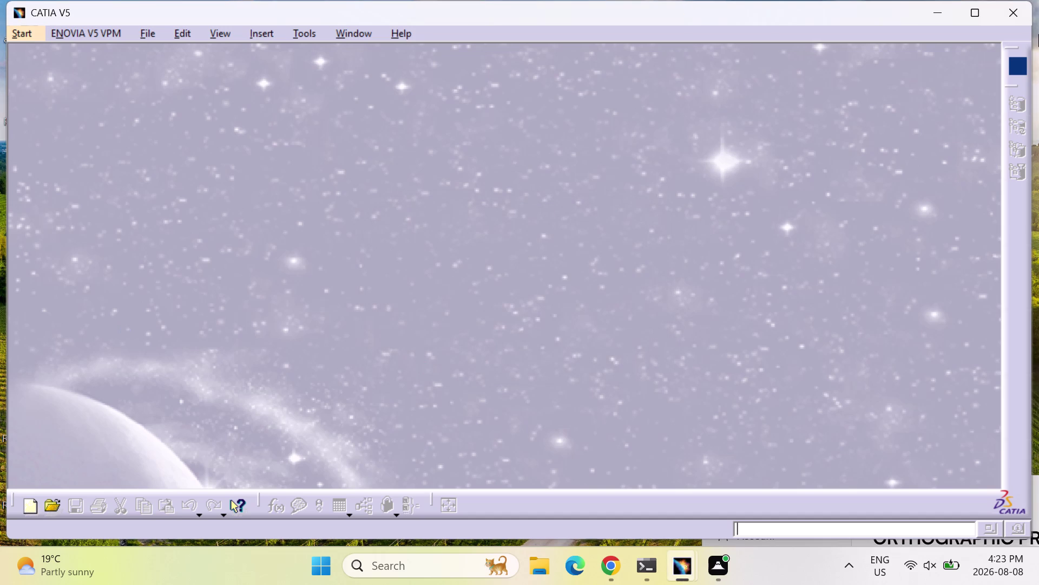
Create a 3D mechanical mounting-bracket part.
Decline the Warm Start session recovery and close the default Product1 document.
key(s)
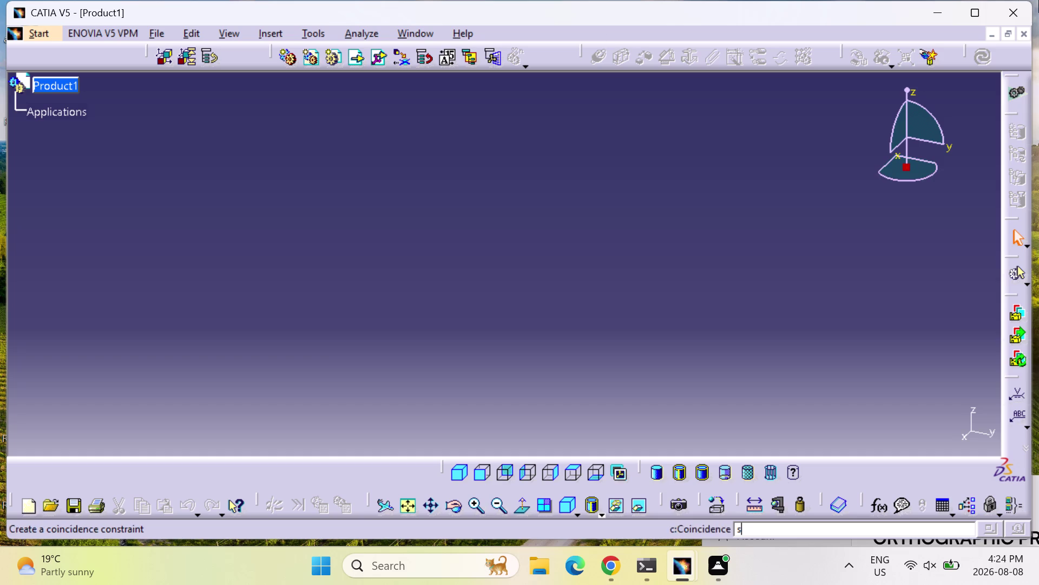
click(1026, 35)
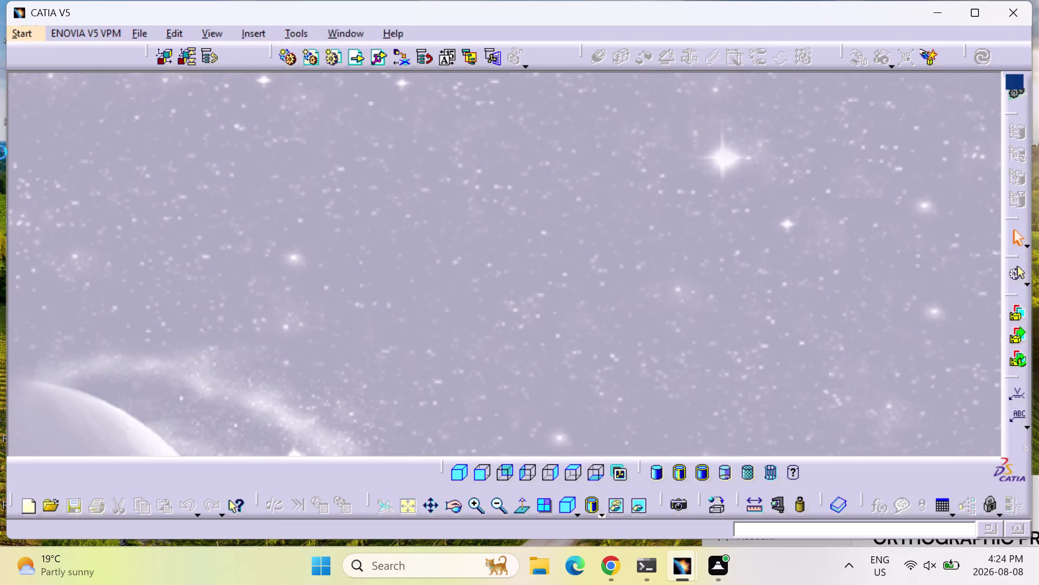
click(14, 36)
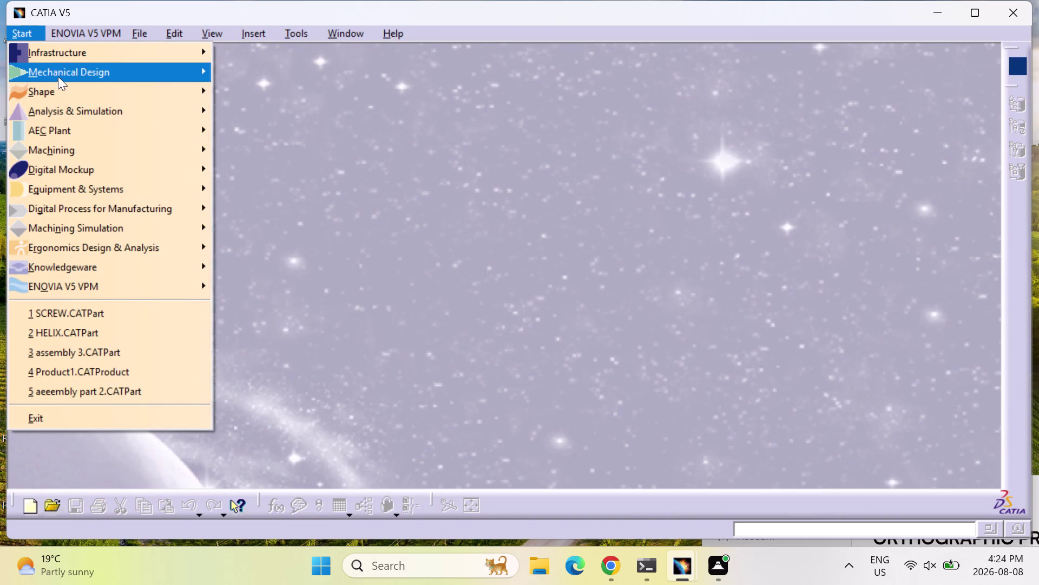
click(61, 71)
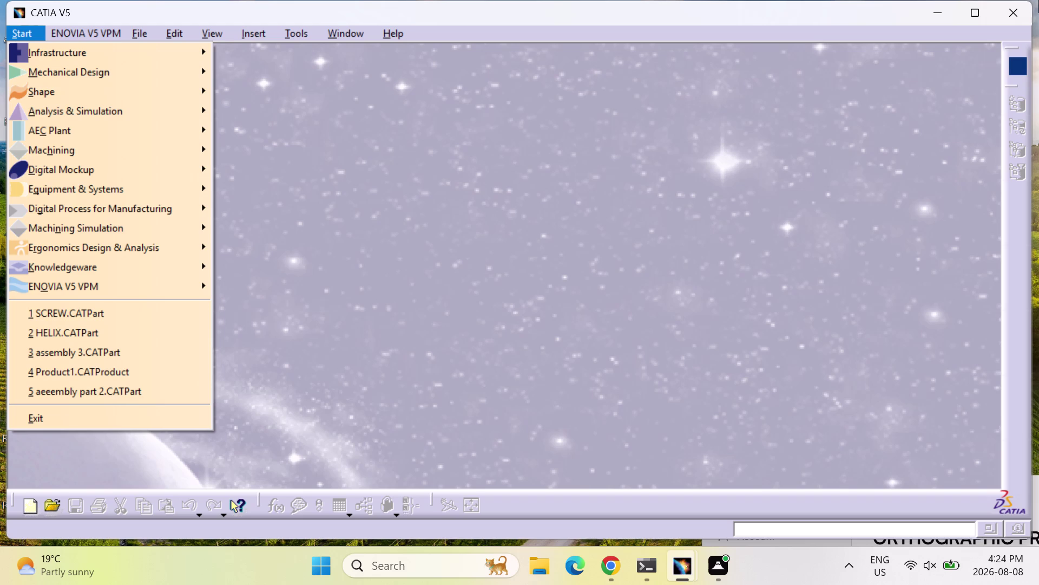
click(40, 33)
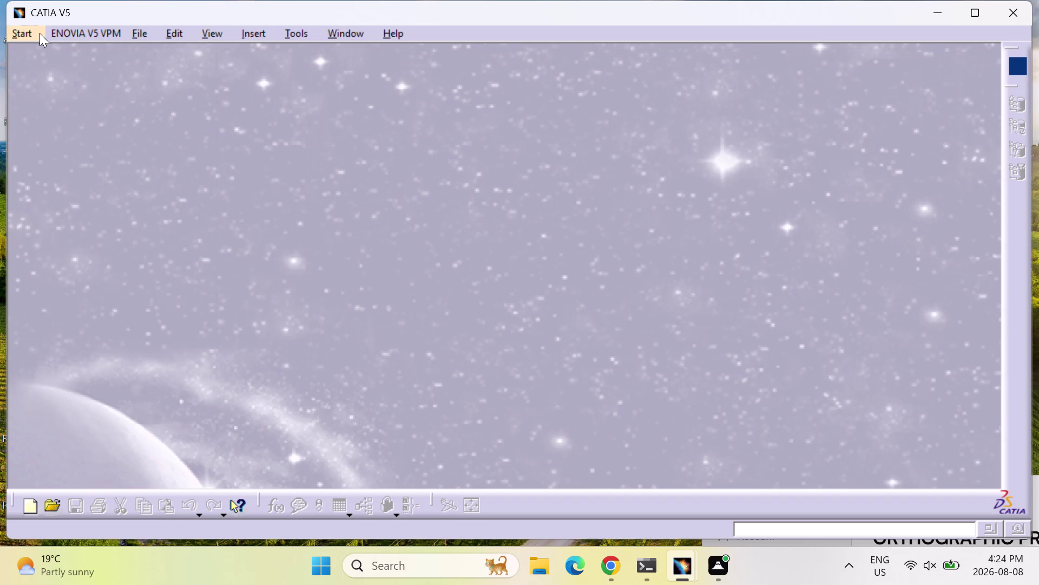
Start Part Design from Start > Mechanical Design and accept the default name Part1.
click(22, 33)
click(54, 71)
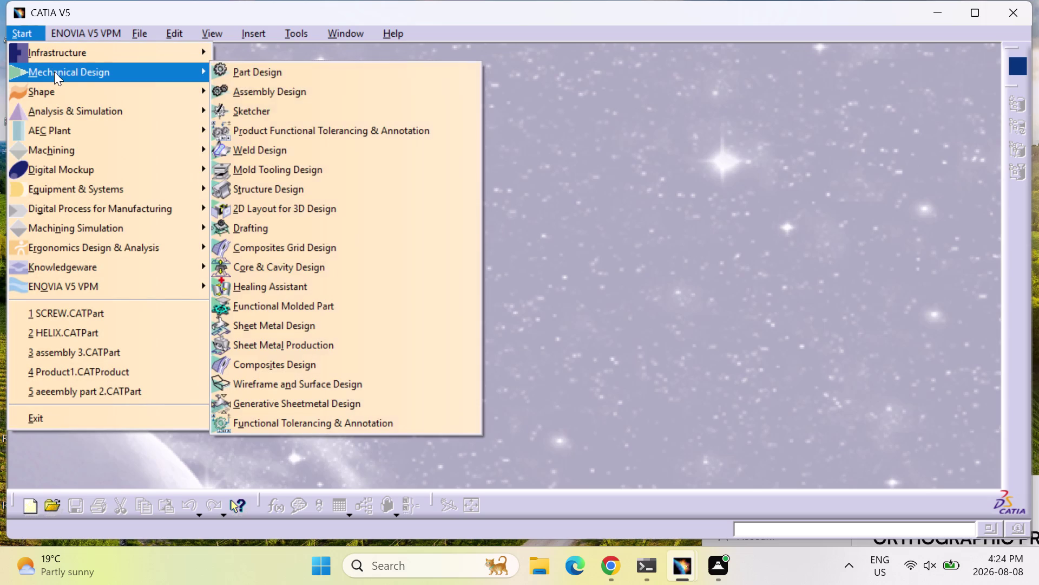
click(358, 77)
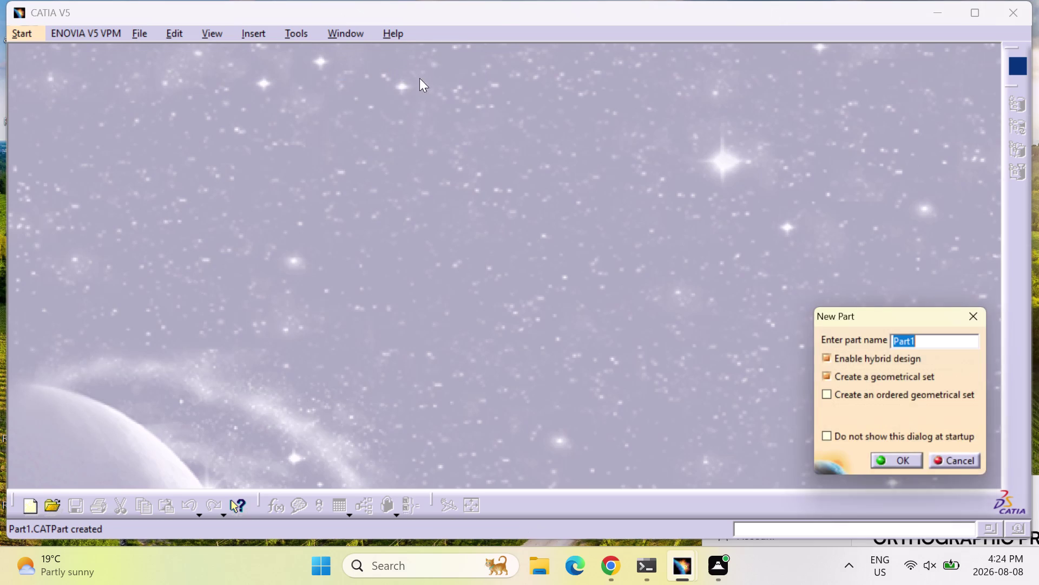
click(910, 461)
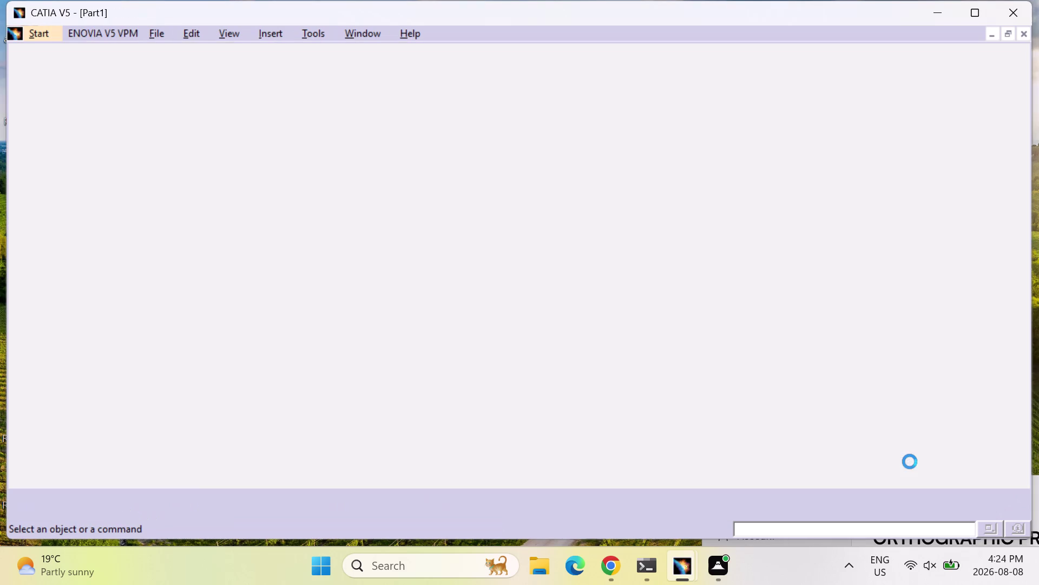